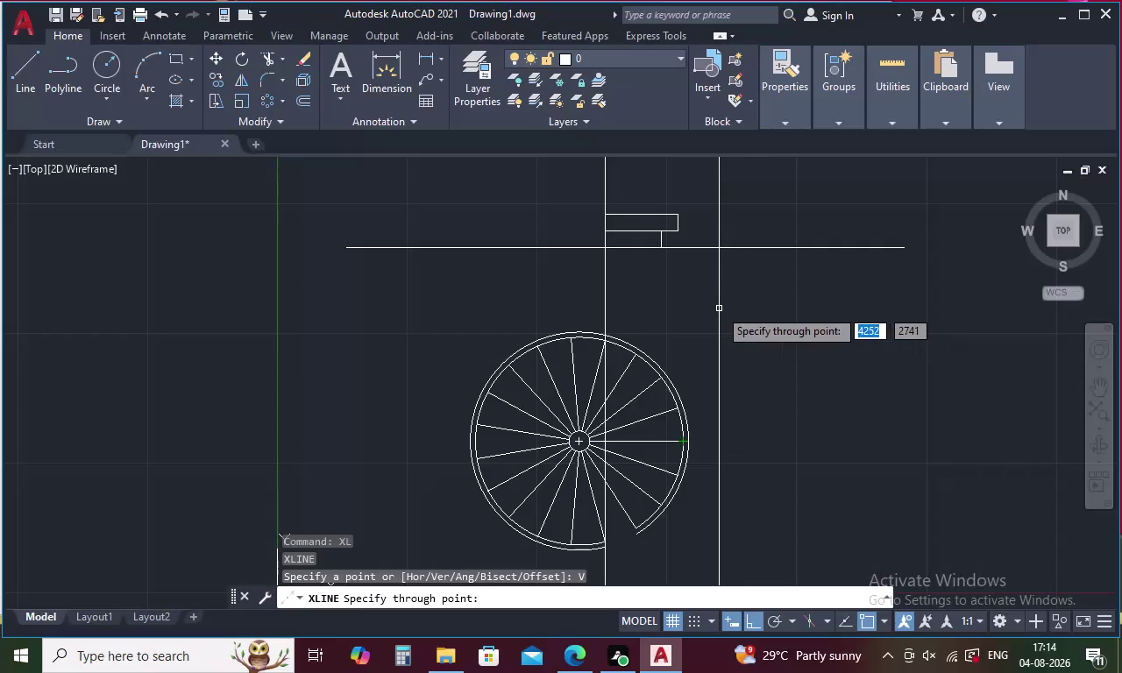
Erase the construction lines and small rectangles with a crossing selection, leaving the circular plan.
key(Escape)
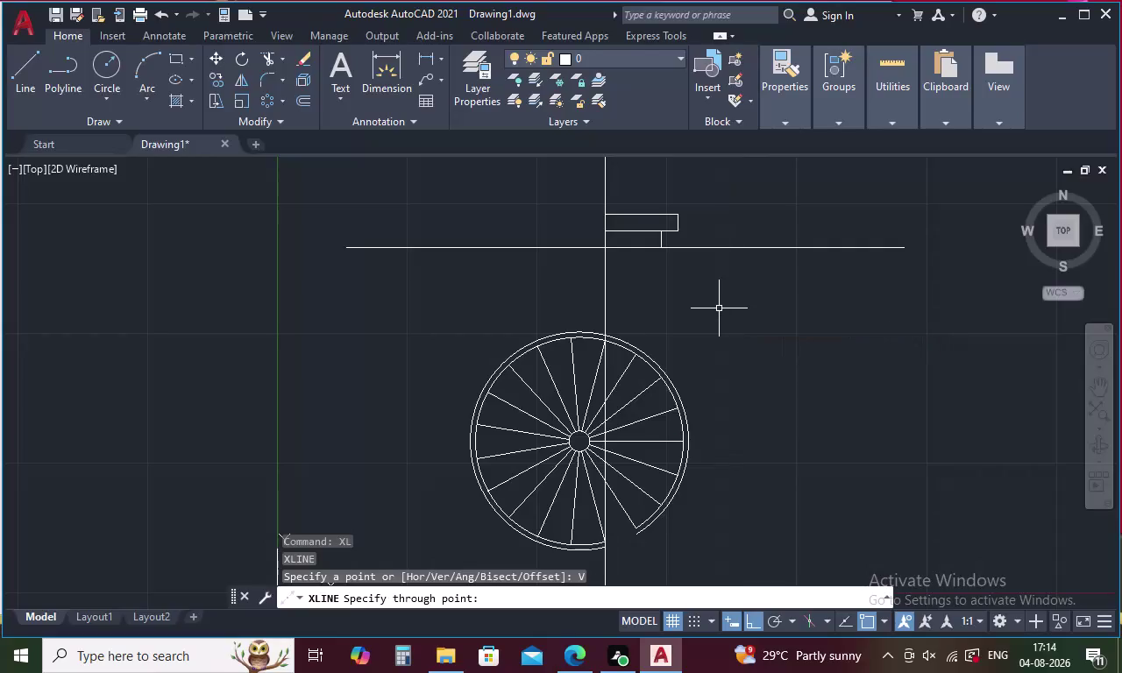
drag(877, 187, 319, 196)
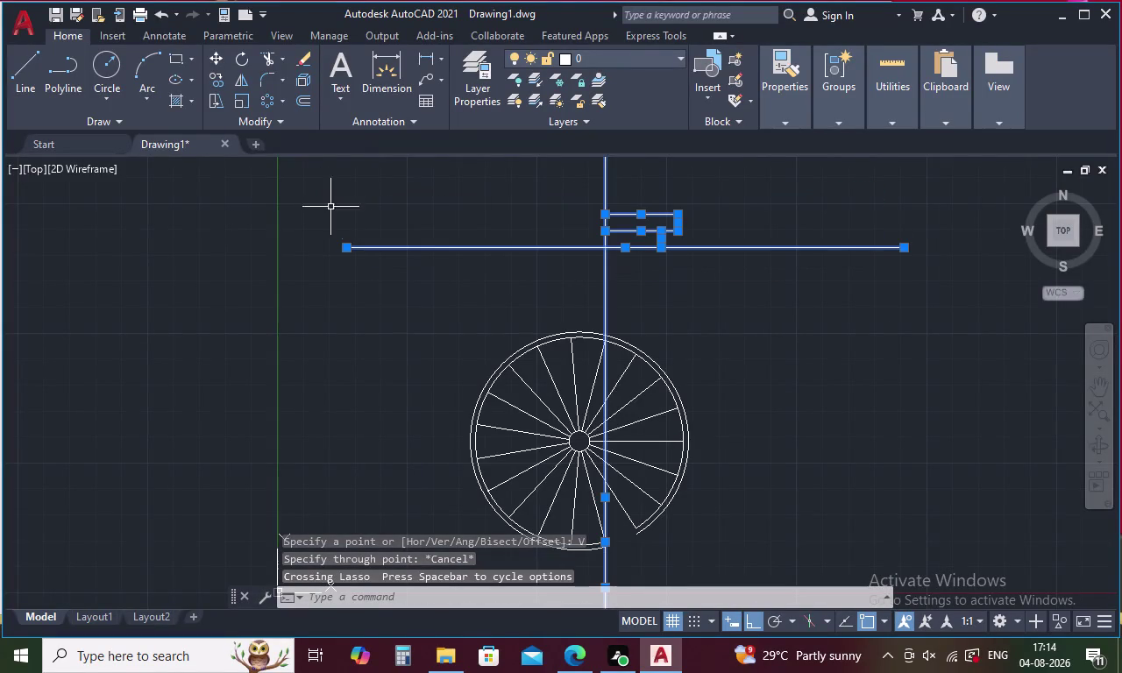
key(Delete)
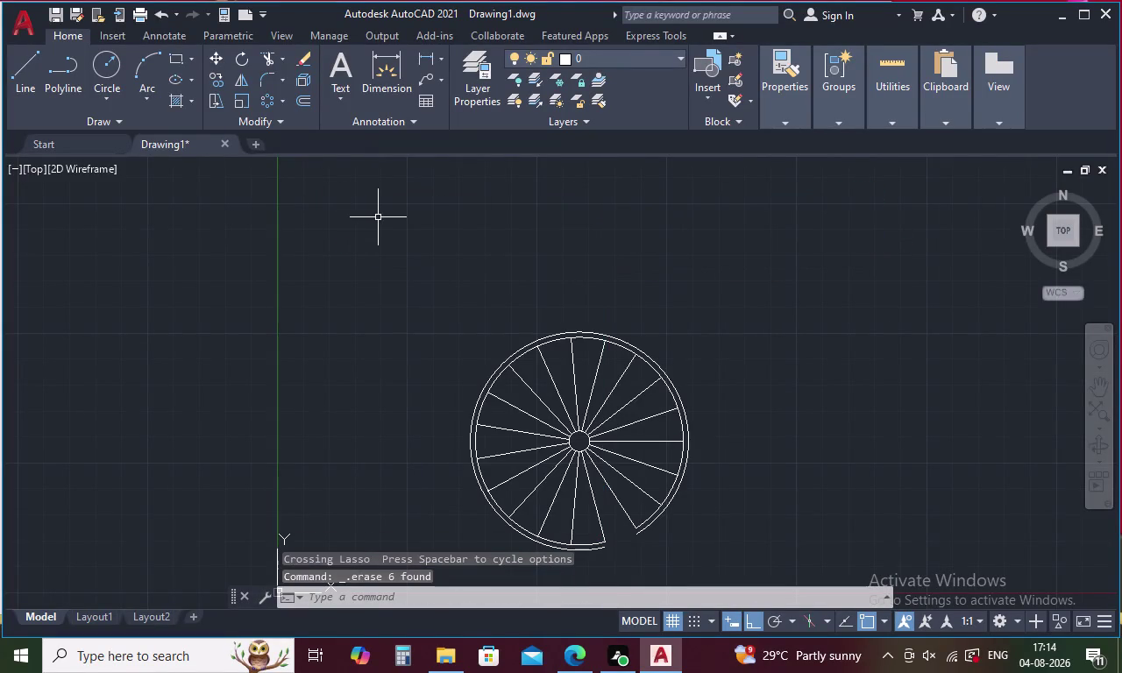